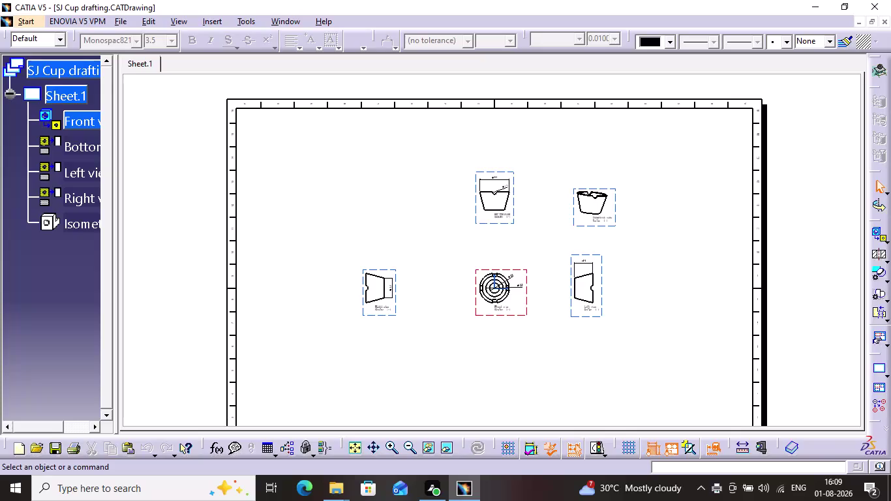
Zoom in and pan the sheet until the front view is centred.
middle_drag(467, 327, 468, 314)
middle_click(469, 313)
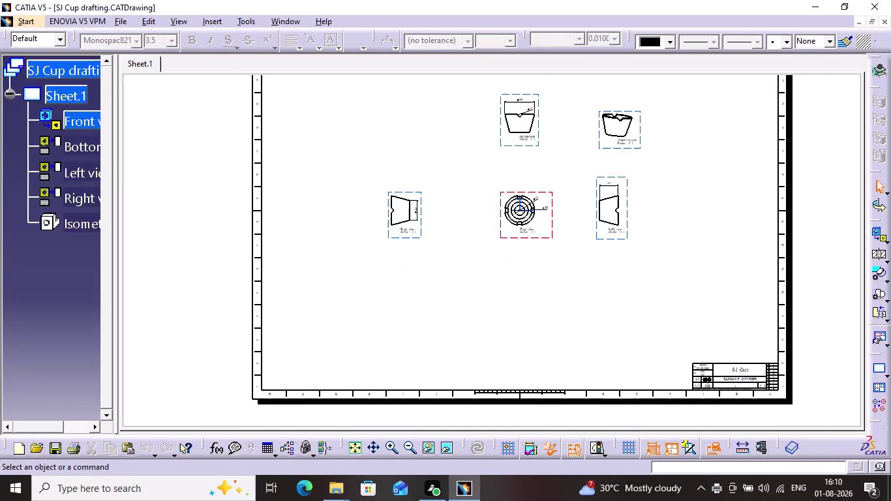
scroll(up, 3)
middle_click(468, 313)
scroll(up, 3)
scroll(up, 3)
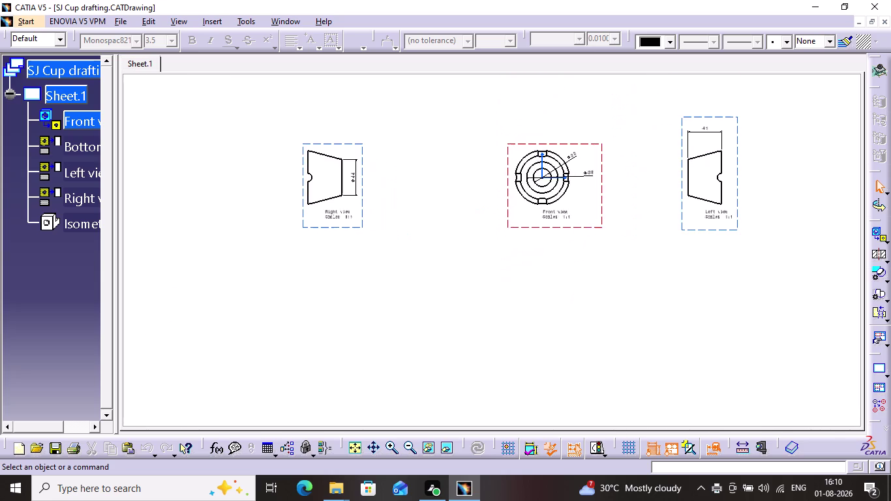
scroll(up, 3)
scroll(up, 3)
scroll(up, 3)
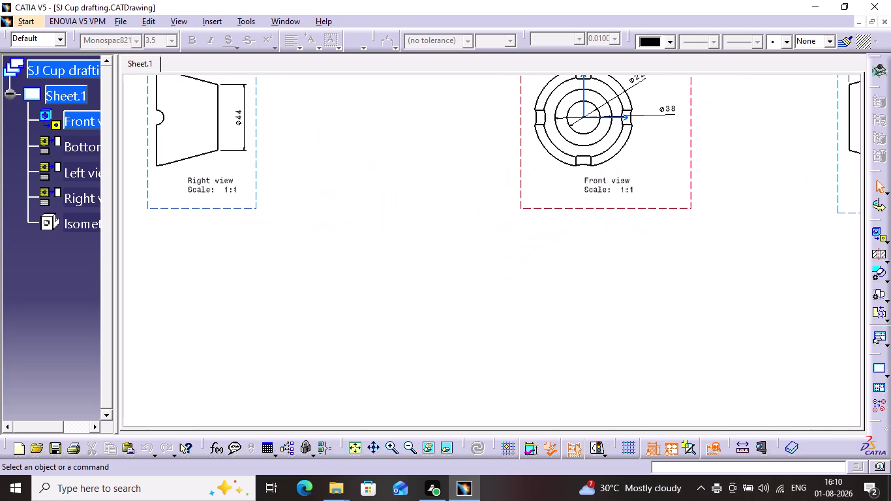
middle_drag(439, 260, 444, 268)
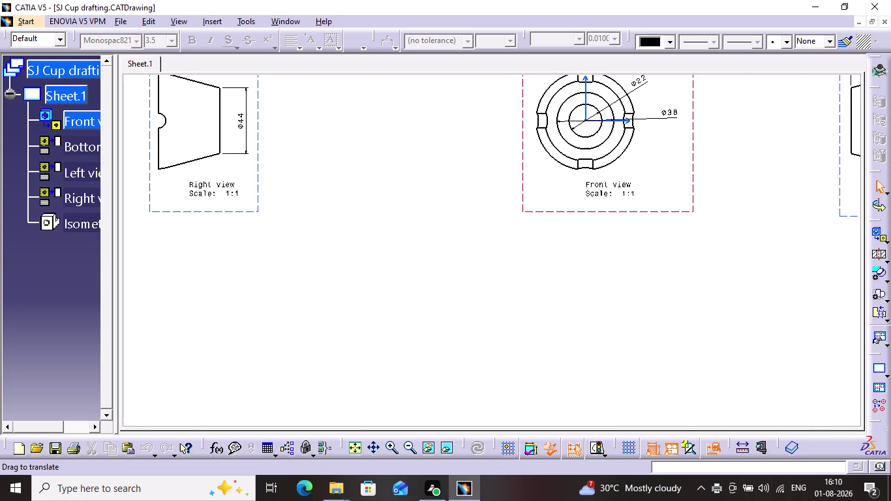
middle_drag(444, 269, 504, 385)
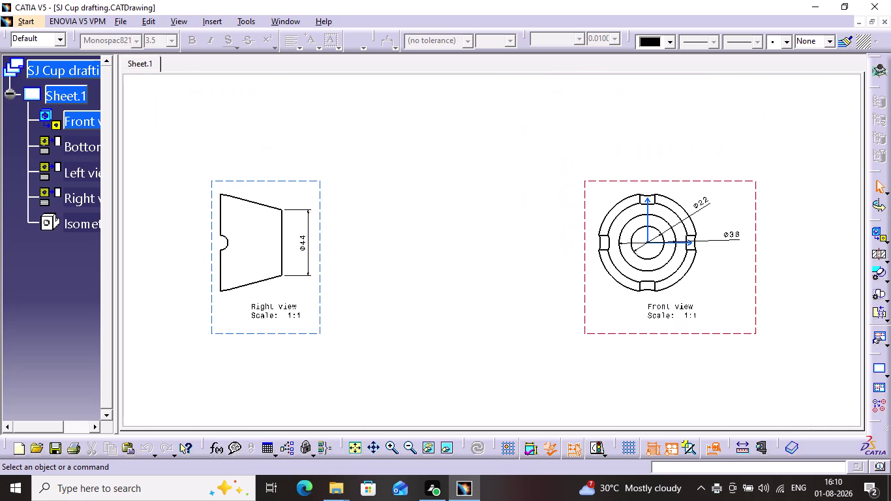
middle_drag(503, 385, 488, 405)
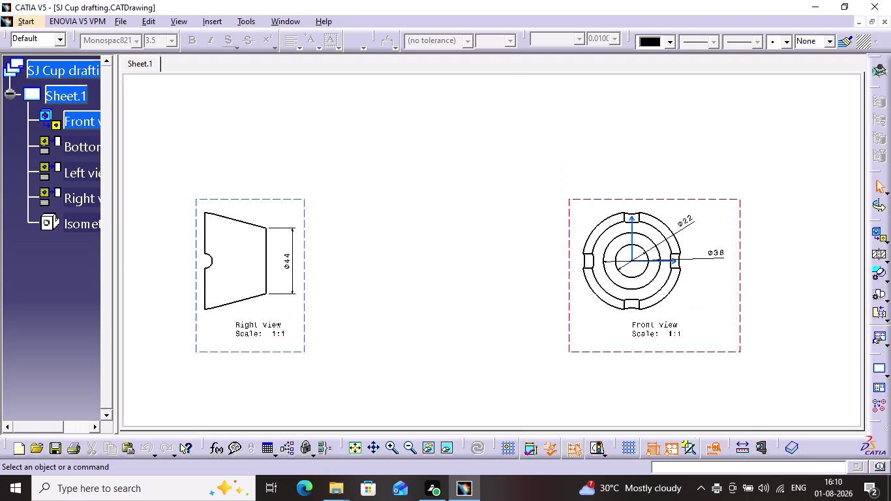
middle_drag(489, 405, 291, 333)
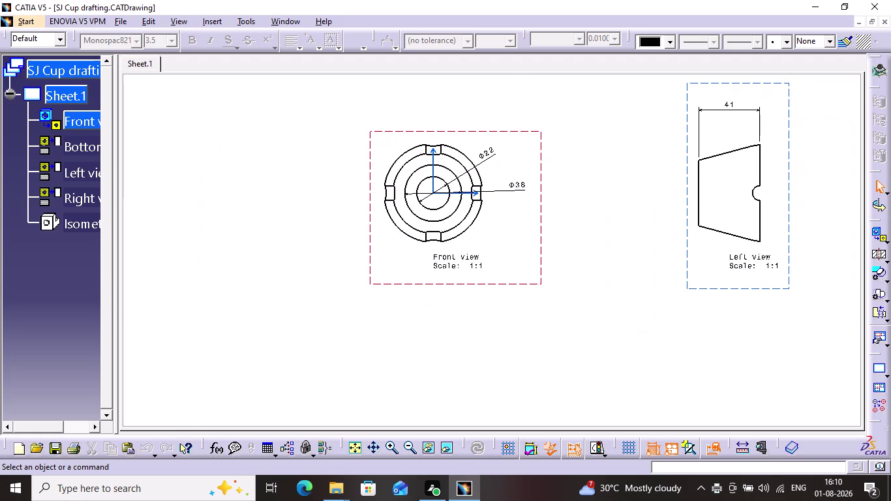
middle_drag(291, 333, 320, 341)
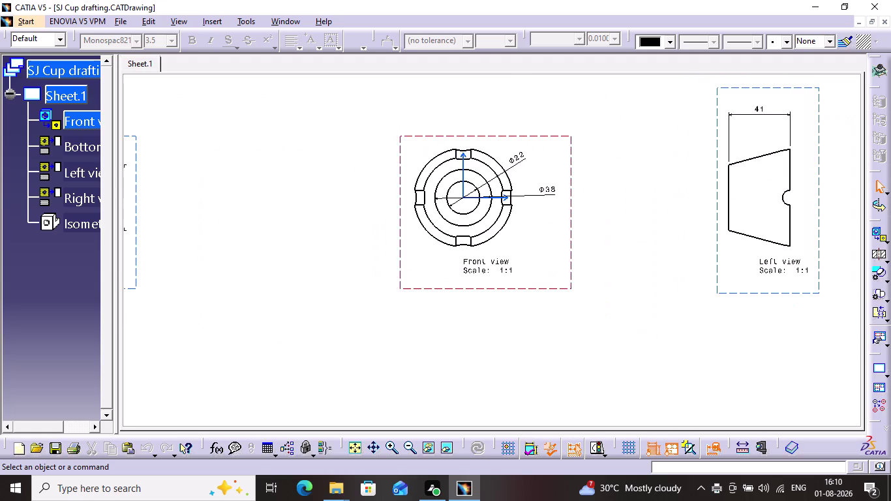
middle_drag(320, 341, 351, 342)
scroll(up, 3)
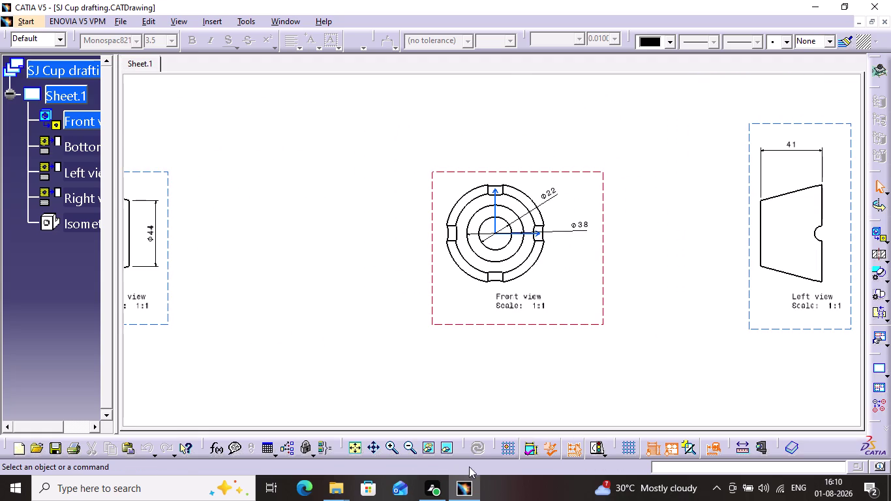
Place a Φ54.1 diameter dimension on the front view's outer circle.
click(209, 16)
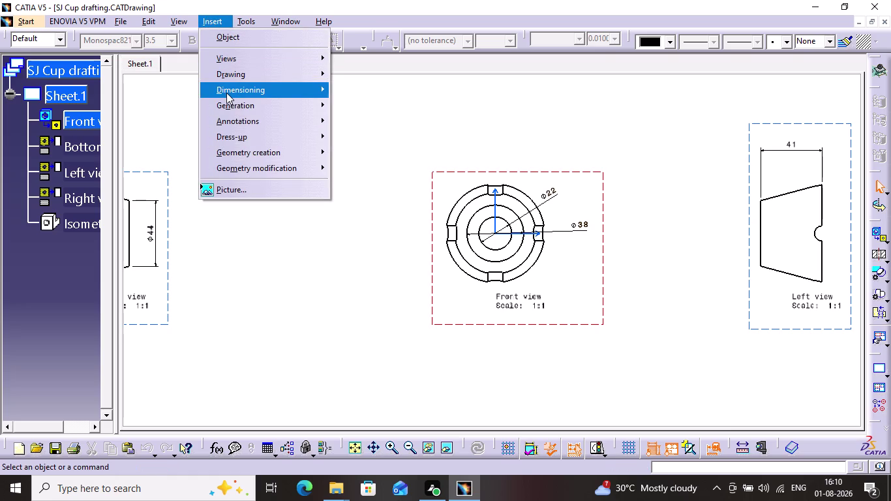
click(227, 92)
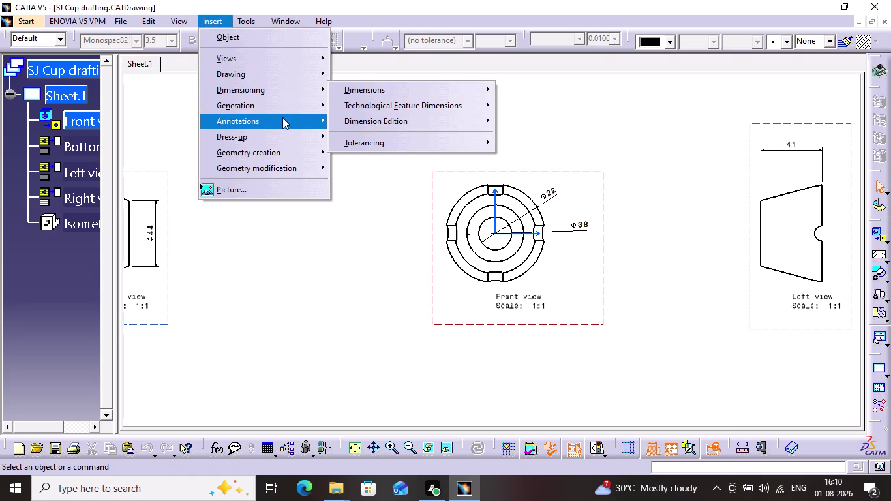
click(297, 95)
click(370, 92)
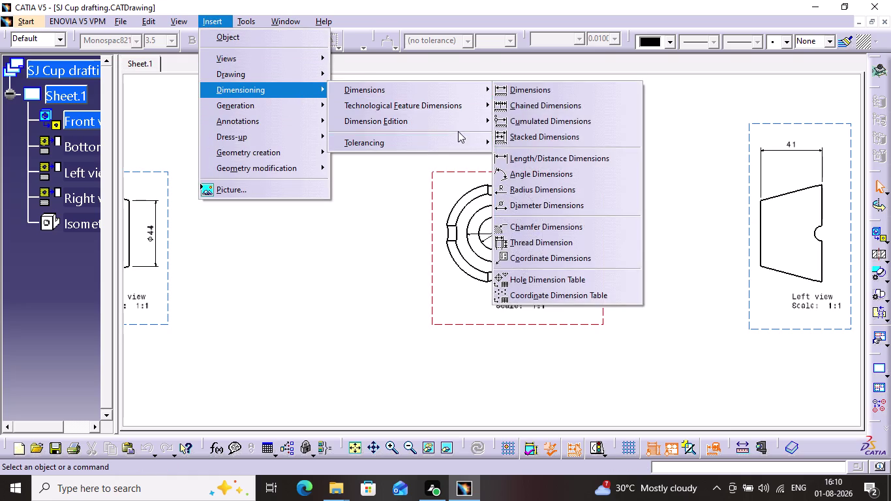
click(446, 89)
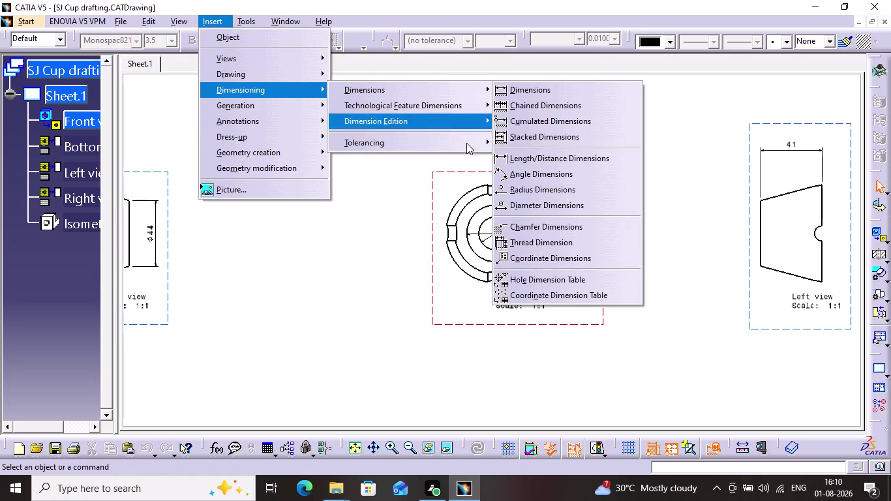
click(558, 204)
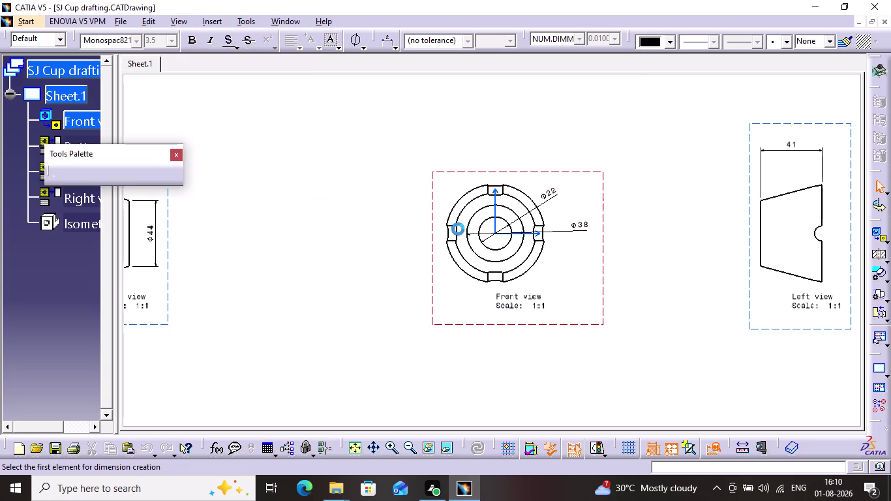
click(460, 211)
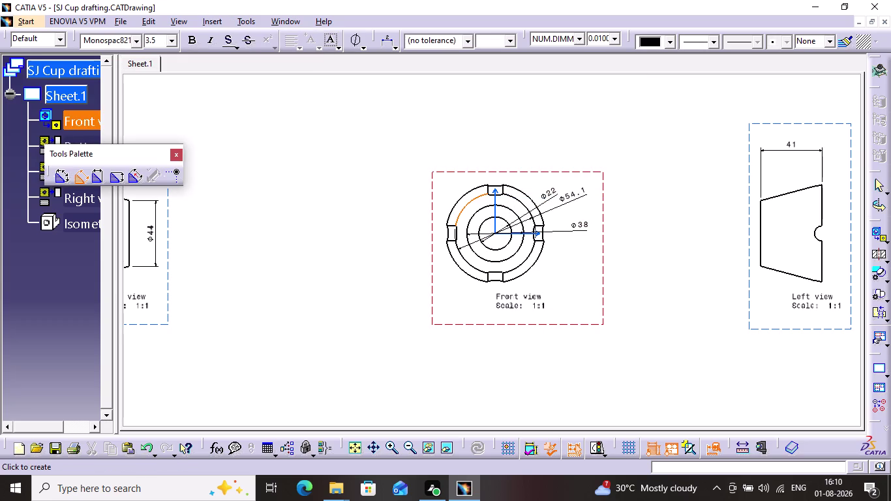
click(577, 197)
click(710, 202)
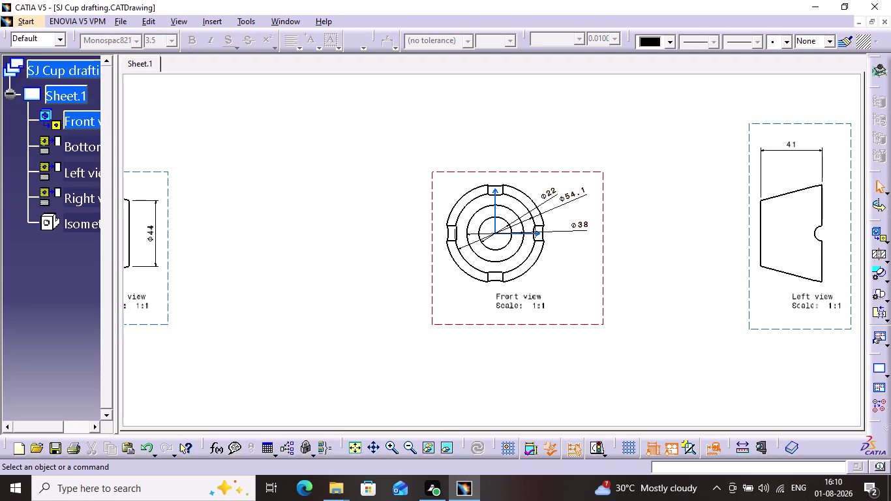
Pan to the right view and mark its notch arc with an R5 radius.
middle_drag(336, 268, 590, 268)
scroll(up, 3)
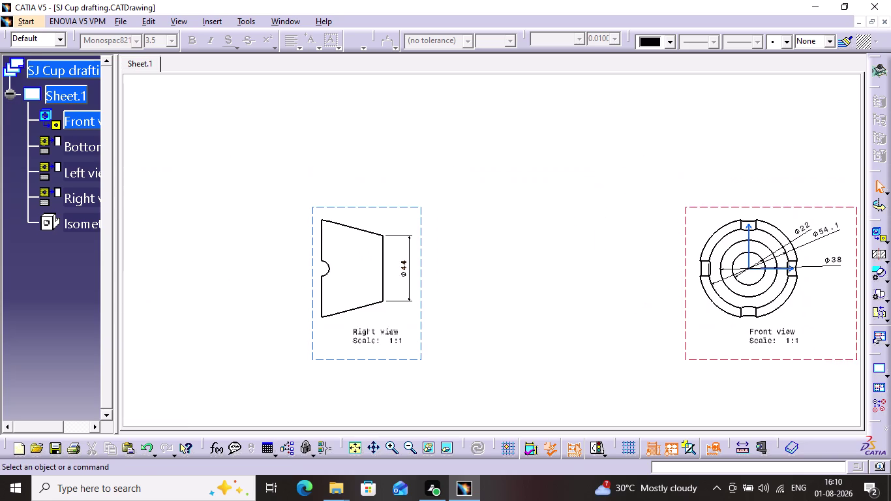
click(217, 21)
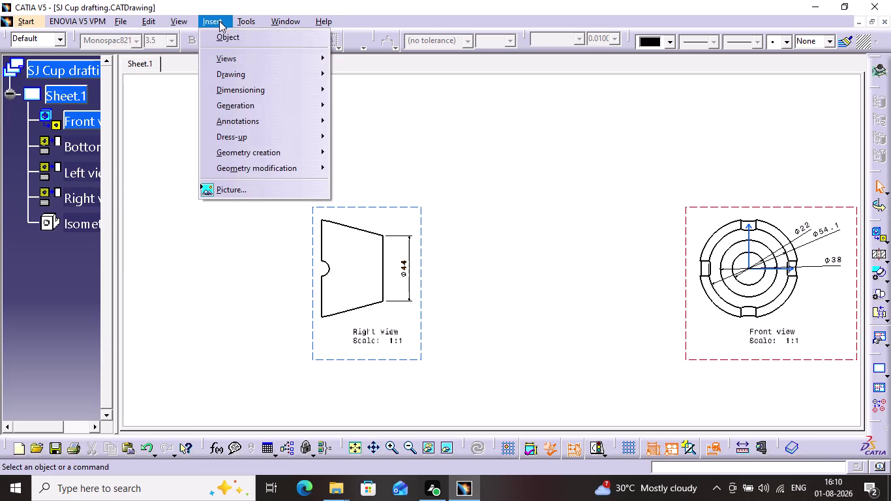
click(233, 92)
click(365, 91)
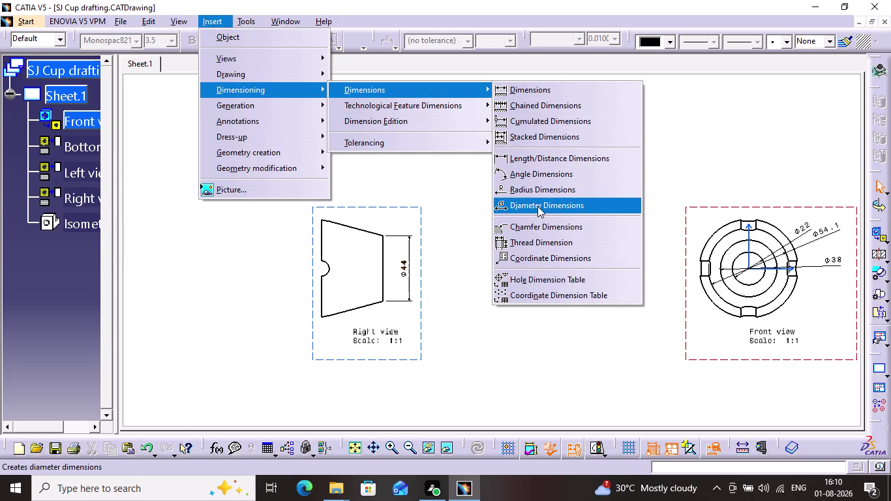
click(533, 188)
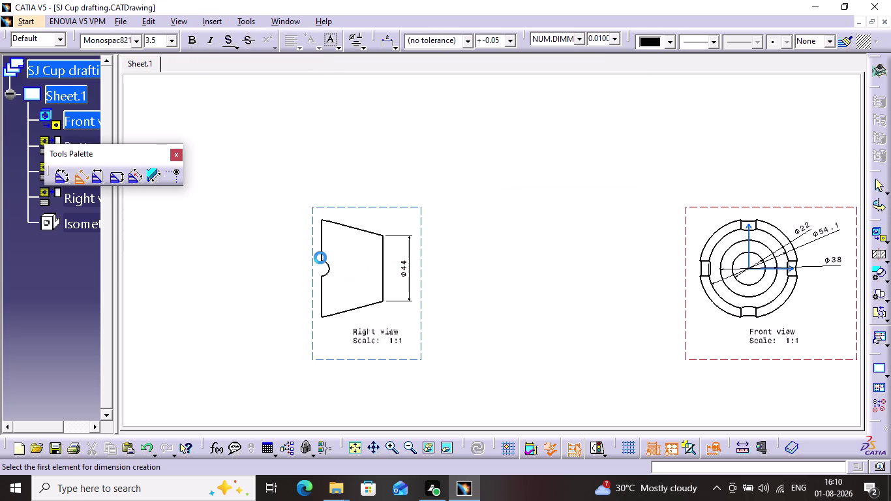
click(326, 263)
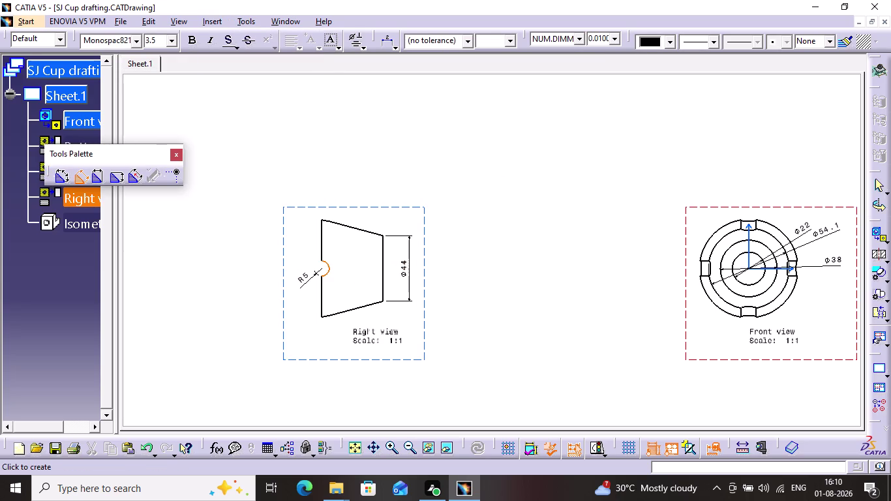
click(355, 278)
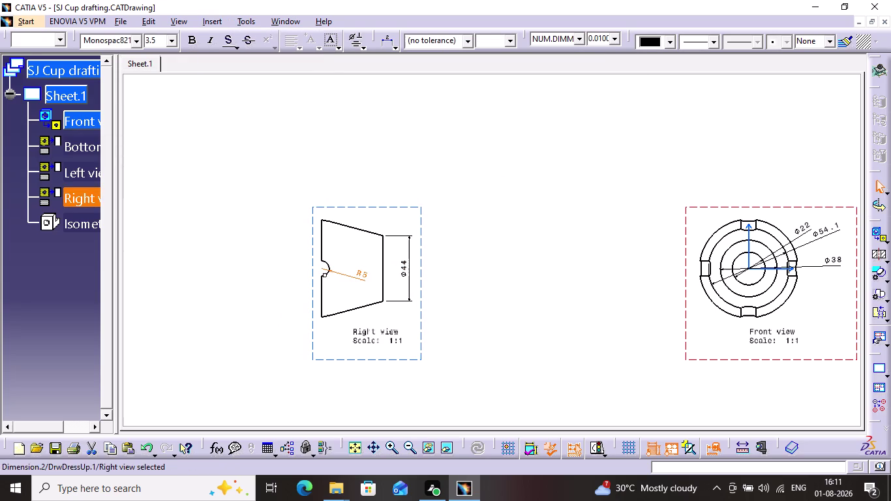
click(614, 272)
Pan back to the right and front views and open the Insert menu.
middle_drag(606, 271, 206, 255)
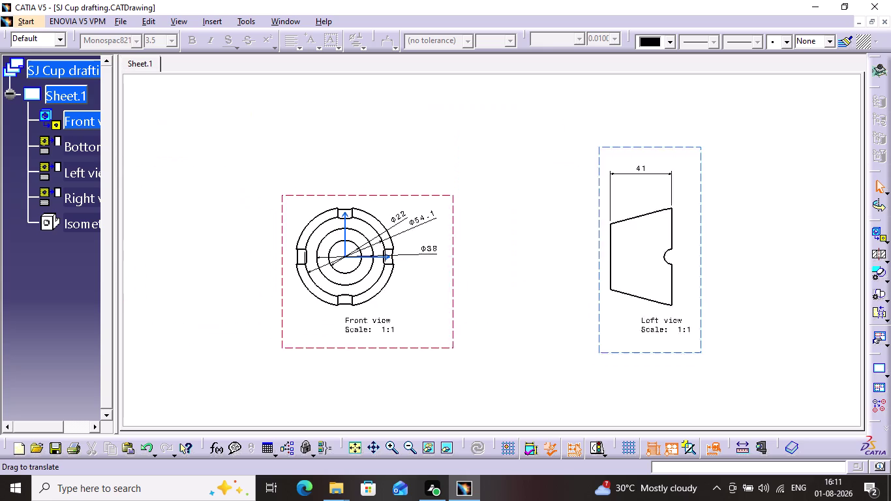
middle_drag(207, 256, 542, 216)
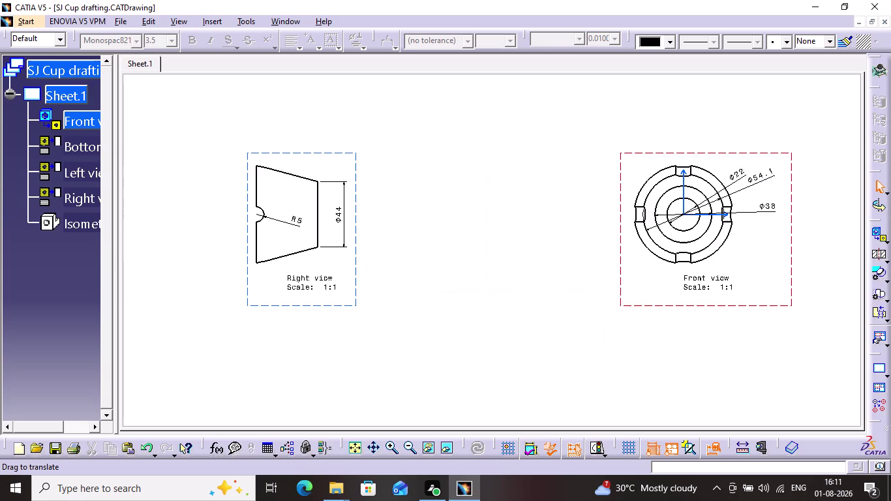
middle_drag(542, 217, 538, 247)
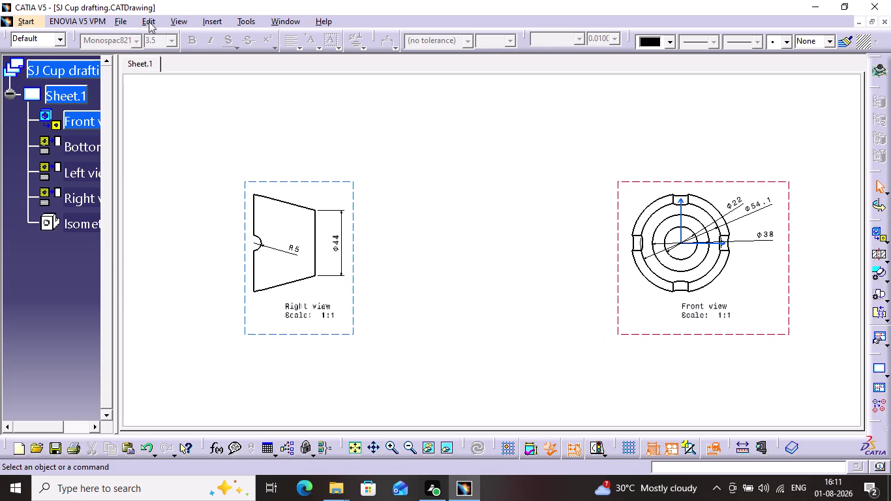
click(216, 23)
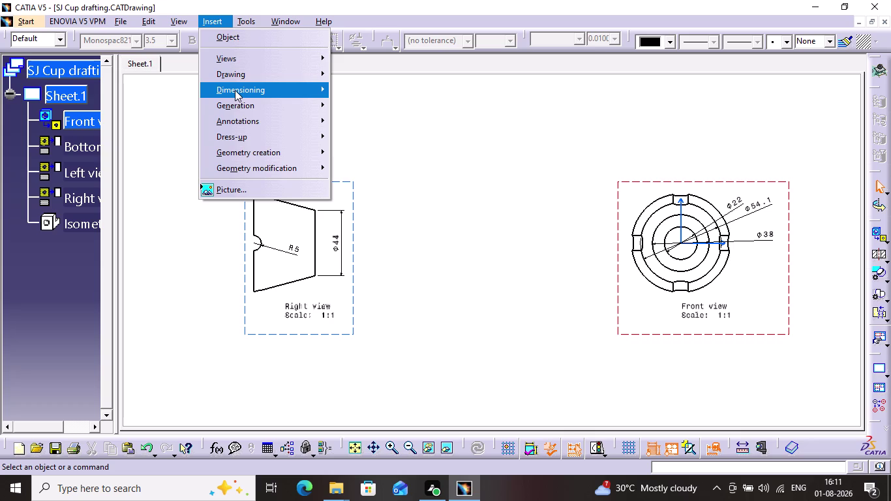
Pick the right view's wide left edge to preview a Φ66 dimension.
click(235, 90)
click(368, 96)
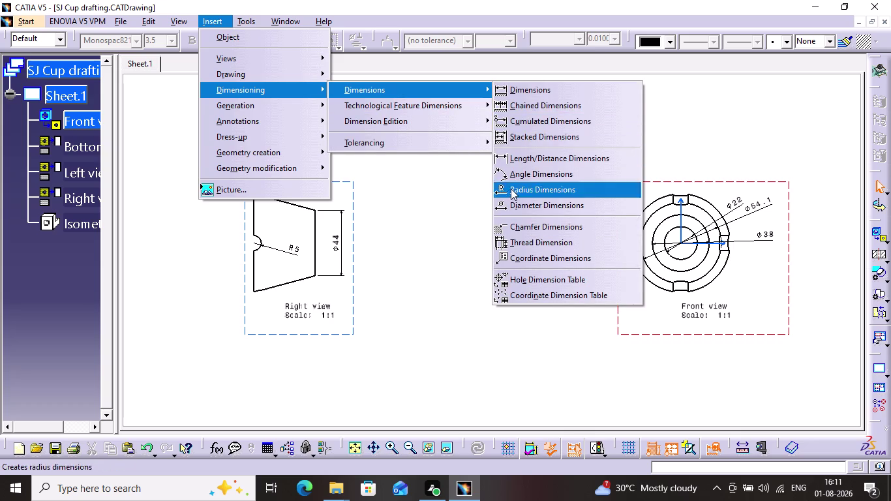
click(529, 92)
click(253, 211)
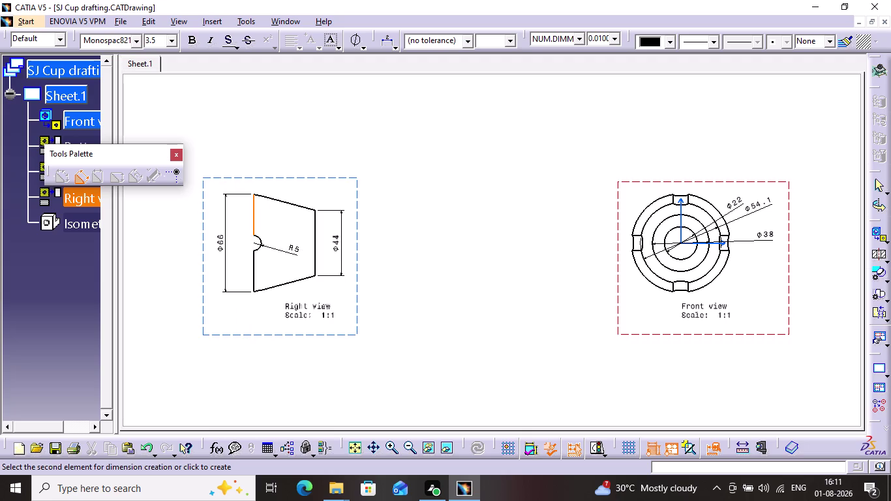
click(224, 230)
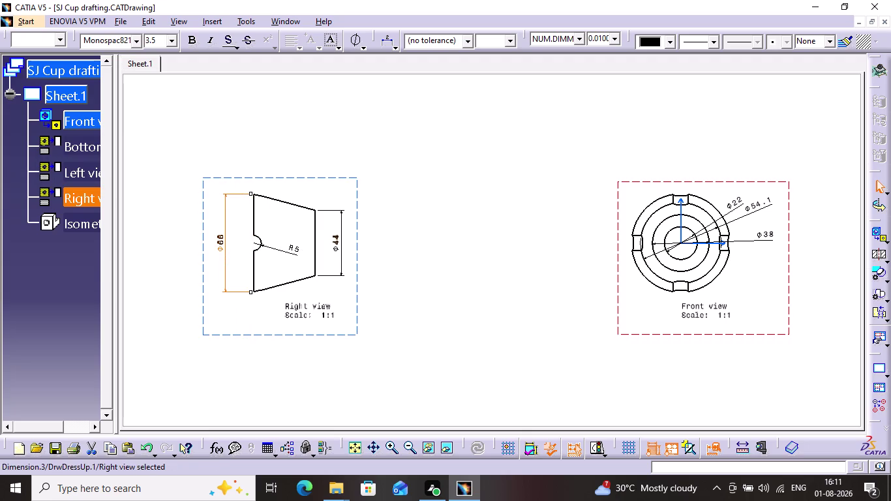
Pan to the left view and place a Φ44 dimension on its left edge.
click(456, 205)
middle_drag(477, 190, 172, 198)
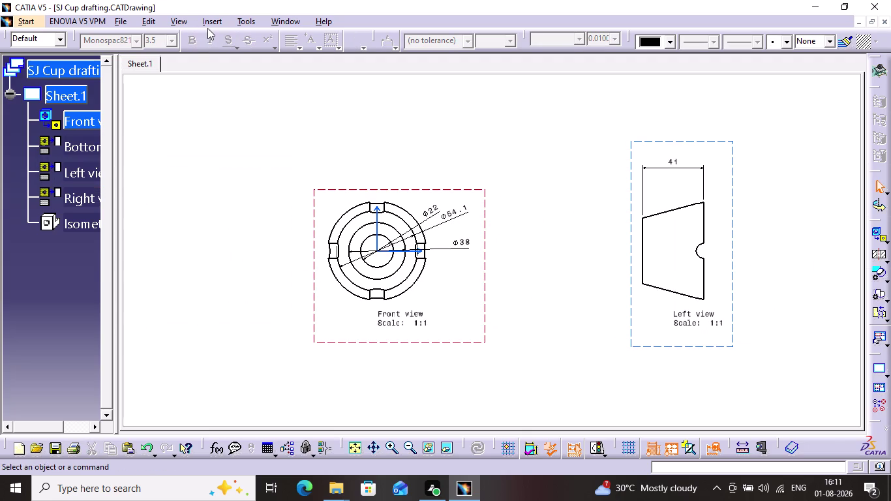
click(210, 24)
click(254, 95)
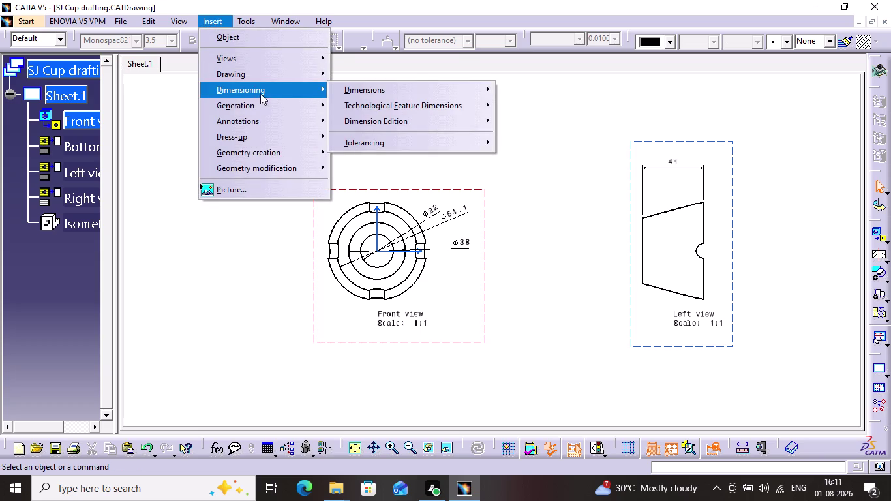
click(347, 90)
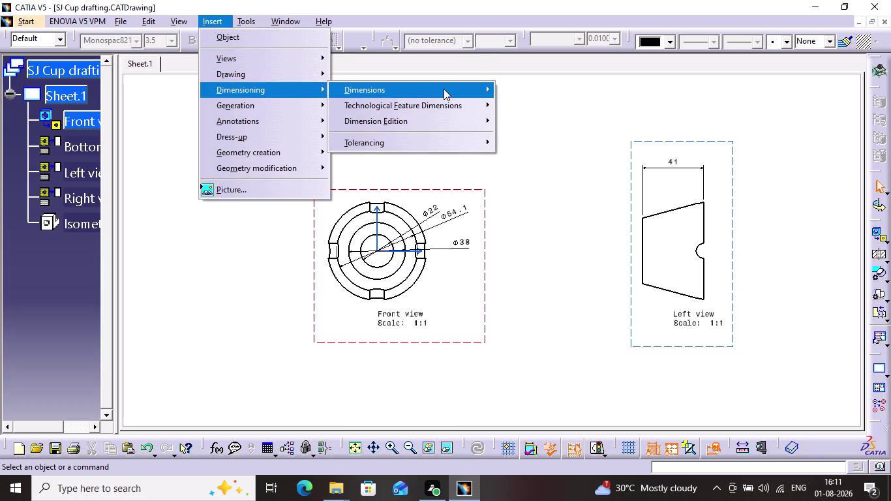
click(444, 89)
click(536, 86)
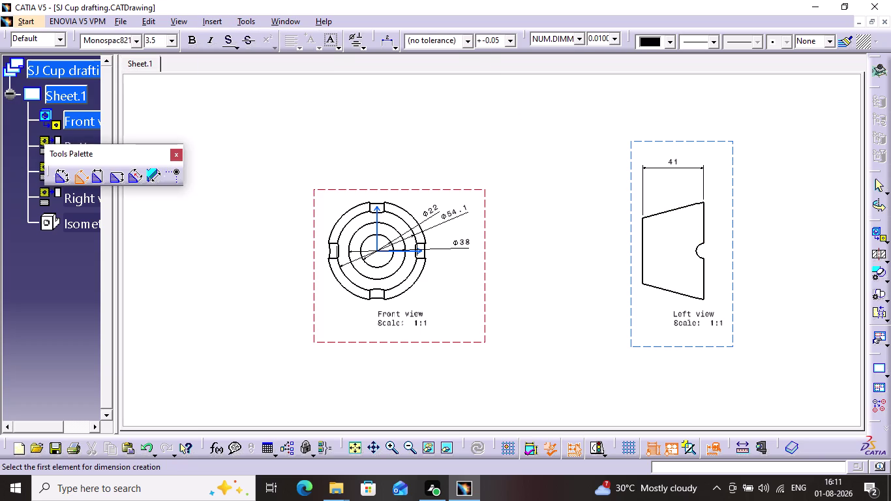
click(642, 239)
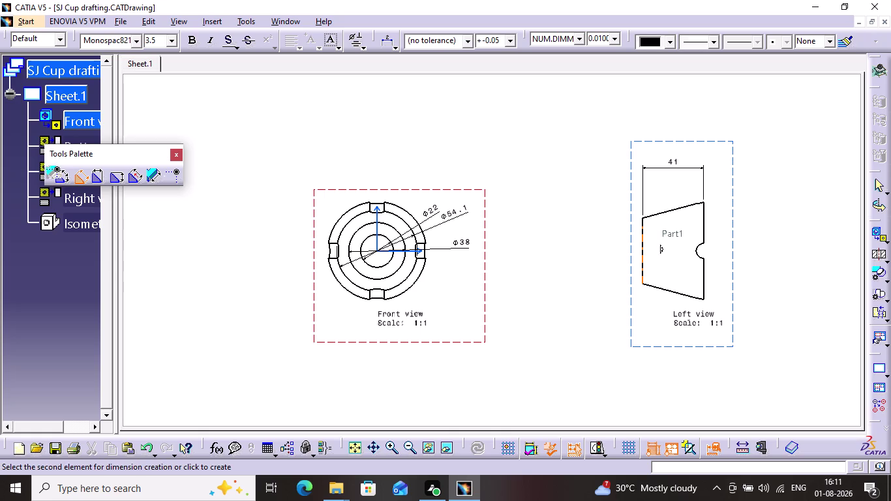
click(615, 244)
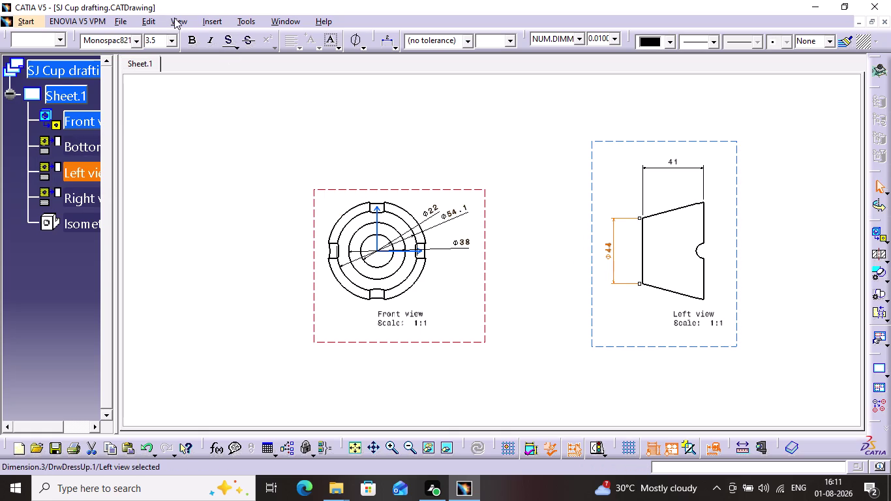
Add an R5 radius dimension to the notch arc in the left view.
click(211, 23)
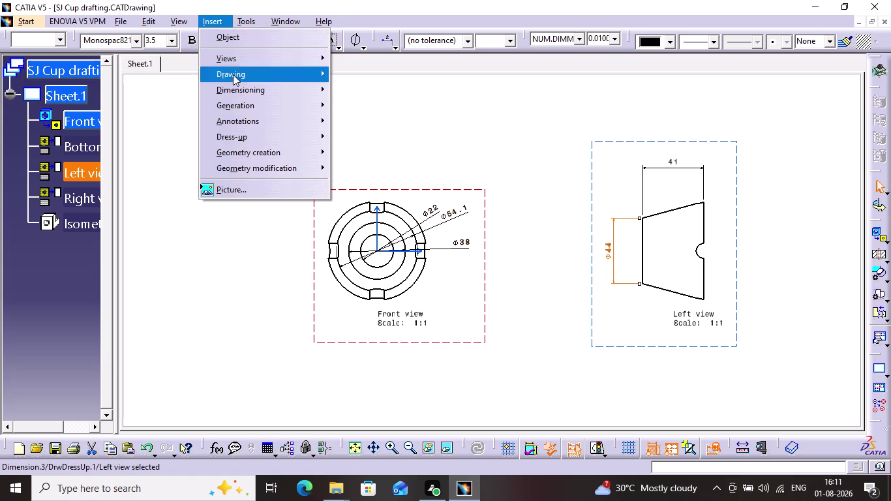
click(250, 90)
click(390, 85)
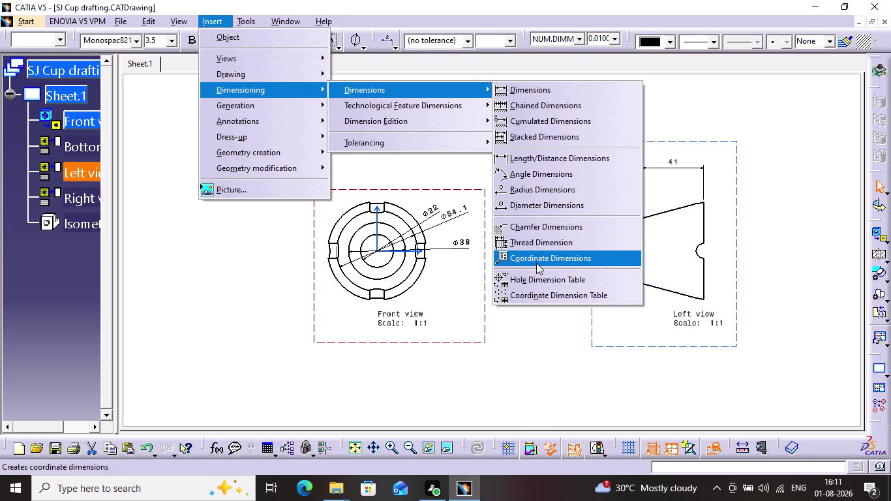
click(546, 184)
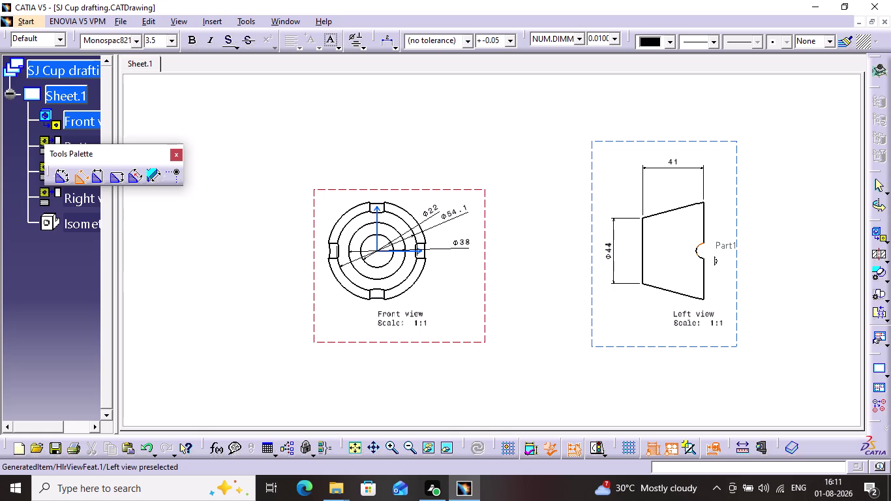
click(696, 250)
click(672, 252)
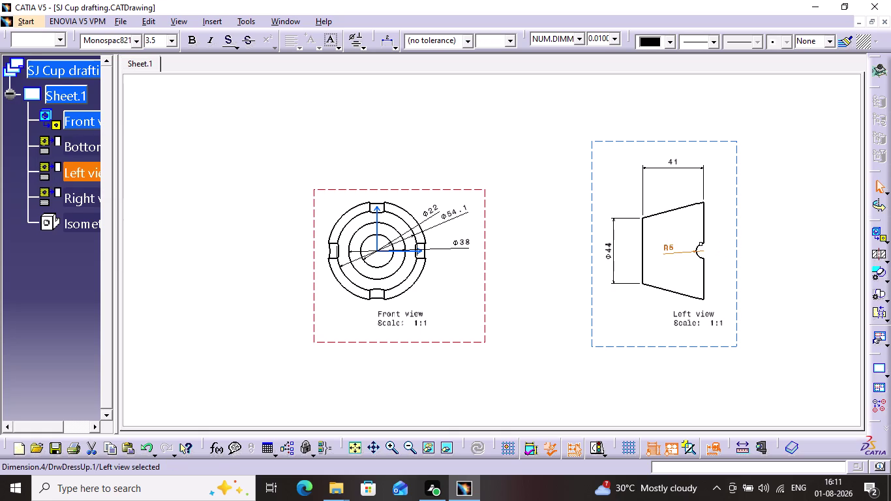
click(730, 247)
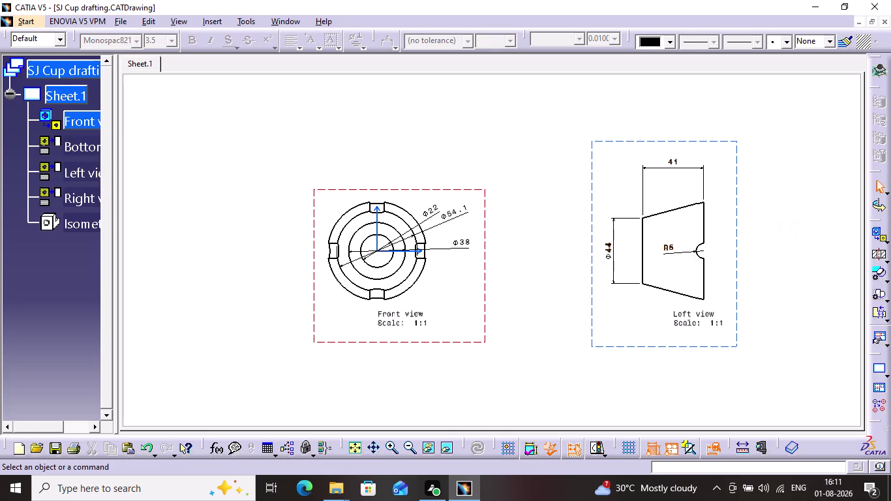
Save the SJ Cup drafting drawing with Ctrl+S.
key(ctrl+s)
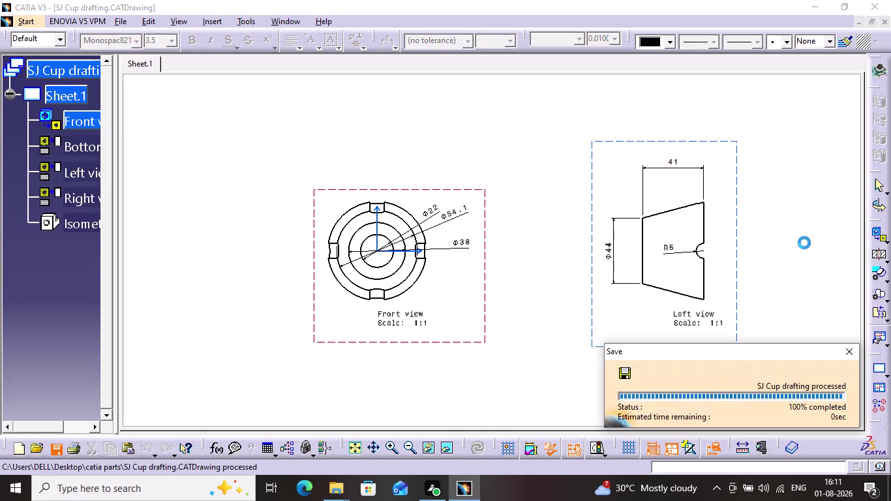
key(ctrl+s)
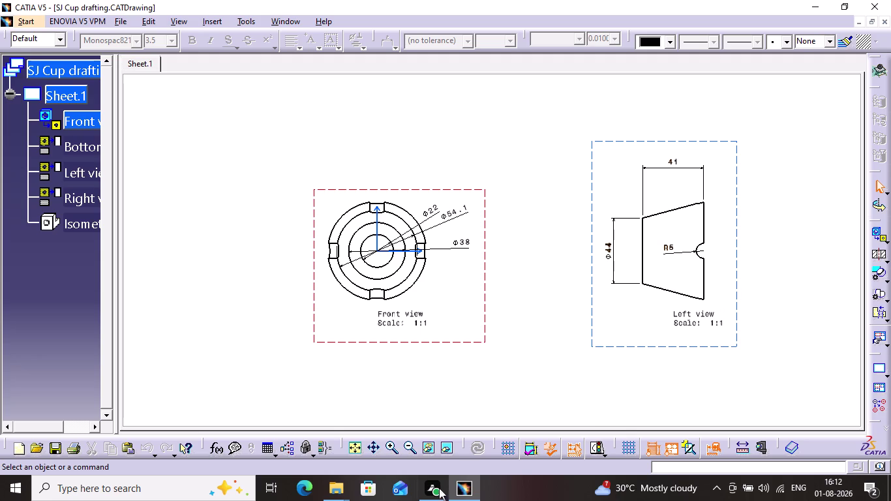
click(346, 485)
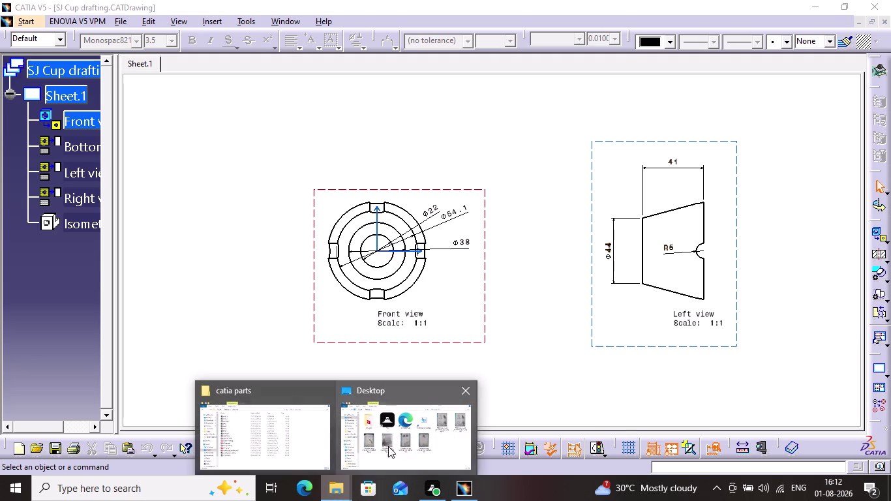
Remove the outdated 'SJ Cup pdf' file from the catia parts Explorer window.
click(276, 412)
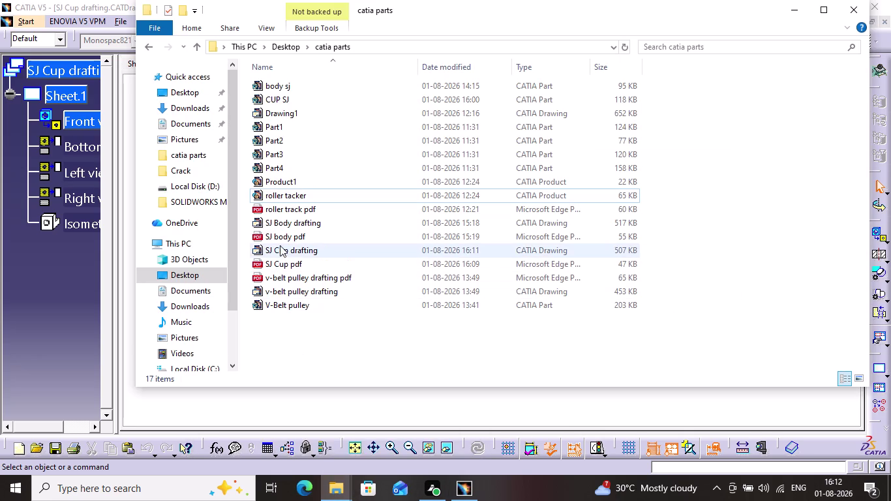
right_click(308, 267)
right_click(305, 266)
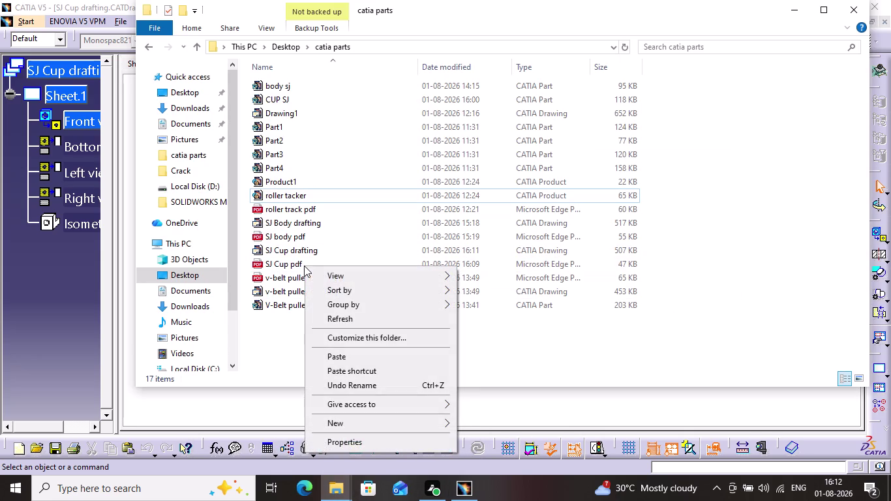
click(274, 336)
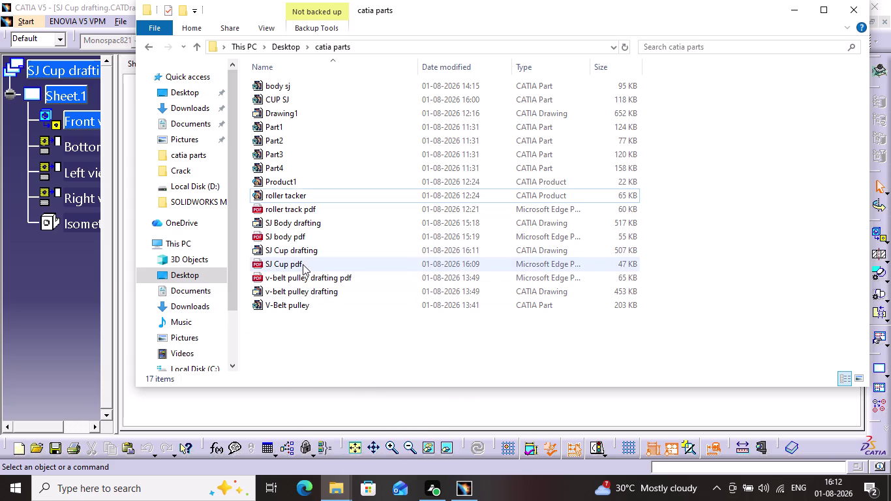
click(303, 264)
right_click(302, 265)
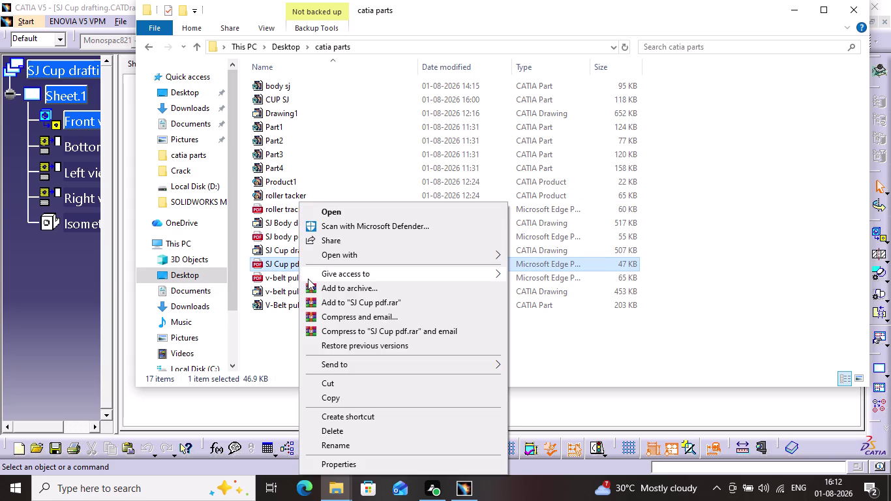
click(333, 425)
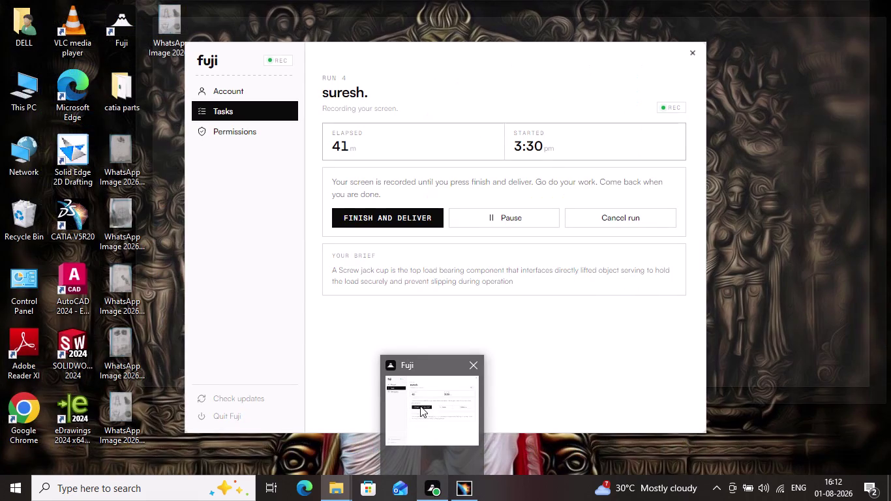
Return to the CATIA drawing and bring up its Print dialog.
click(455, 485)
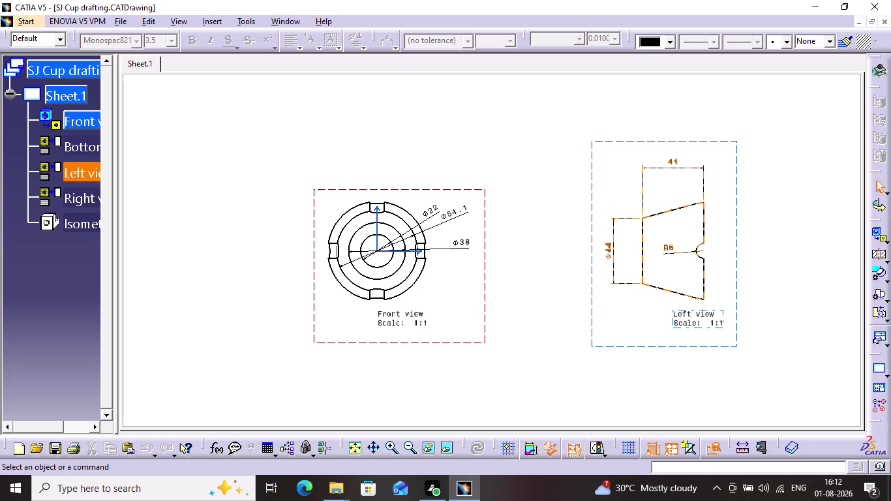
key(ctrl+p)
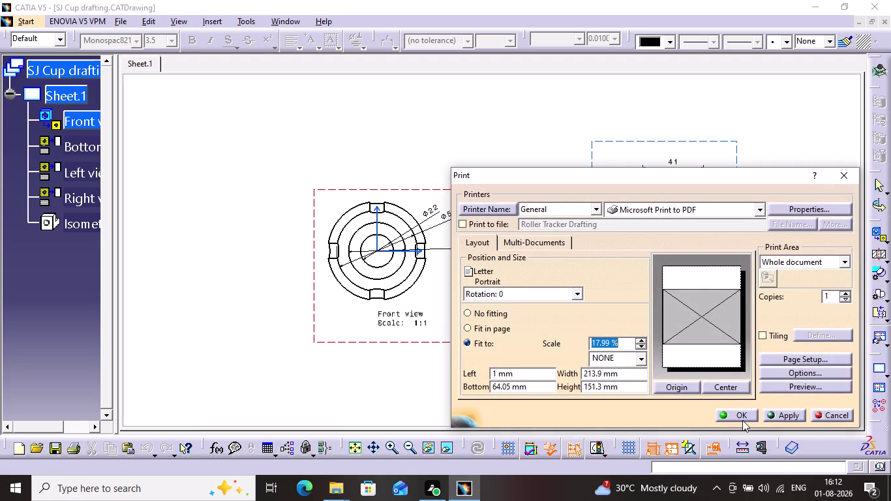
Print via Microsoft Print to PDF, saving the file as 'SJ Cup drafting'.
click(741, 415)
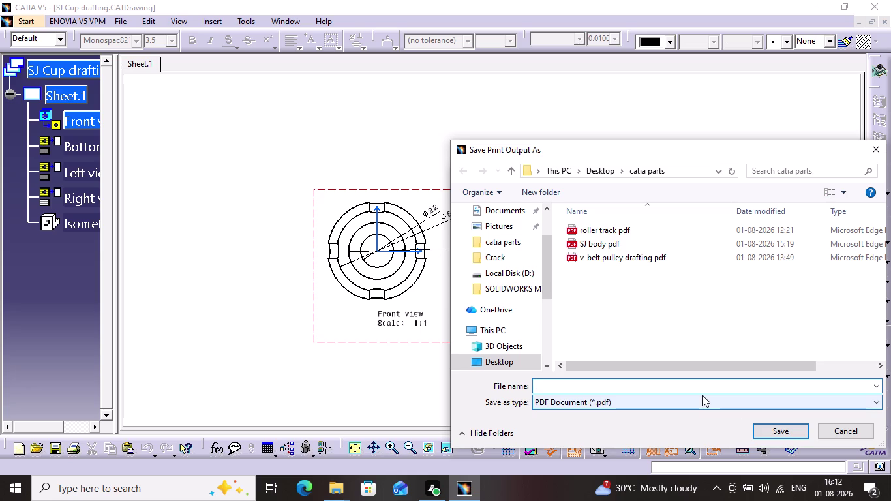
key(shift+s)
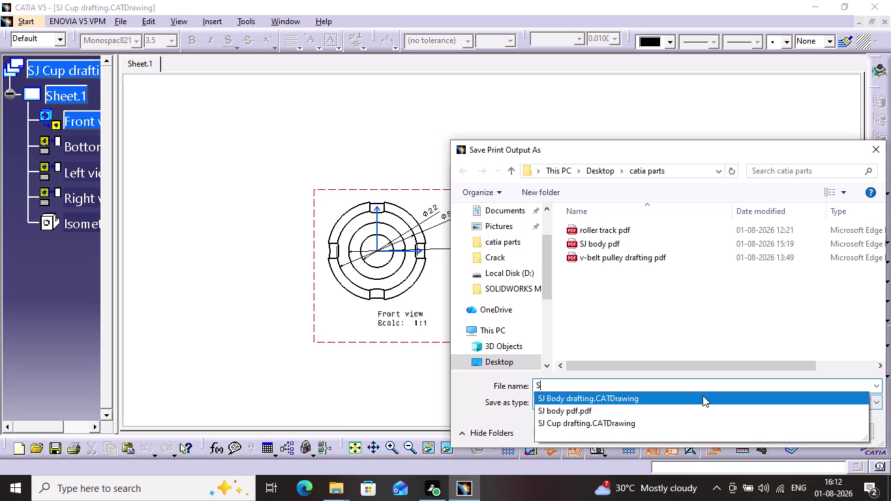
text(J)
key(space)
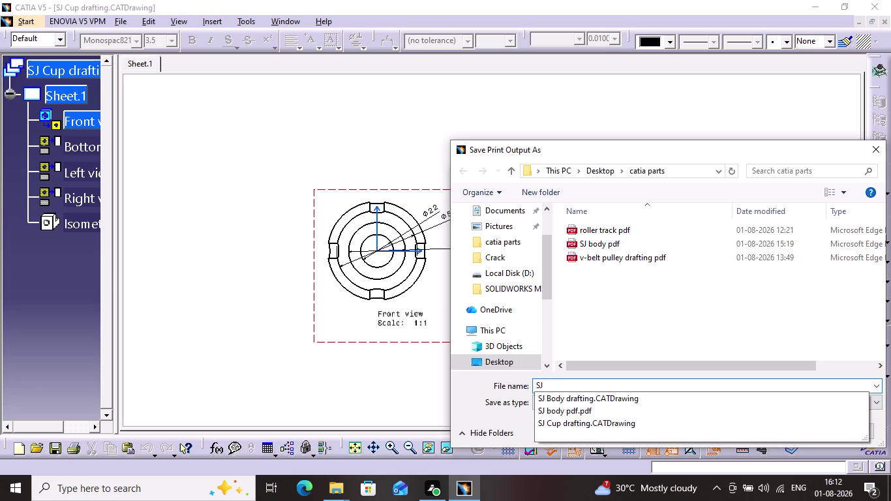
text(C)
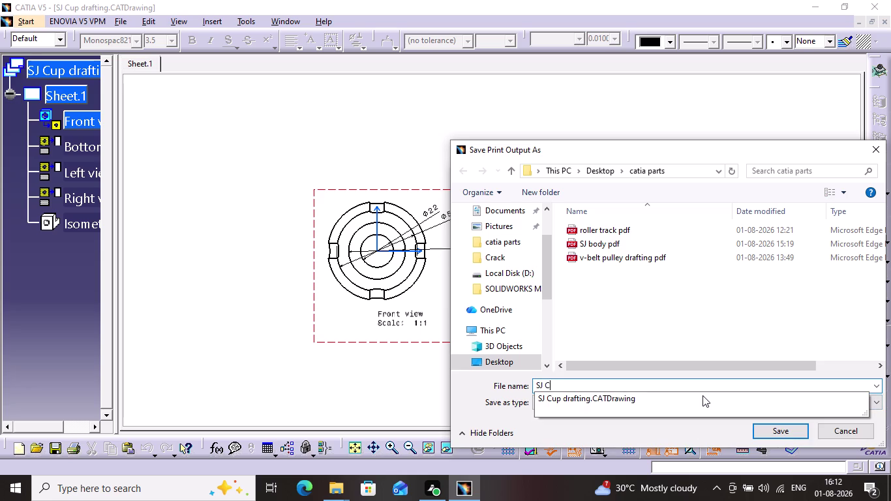
text(up)
key(space)
text(de)
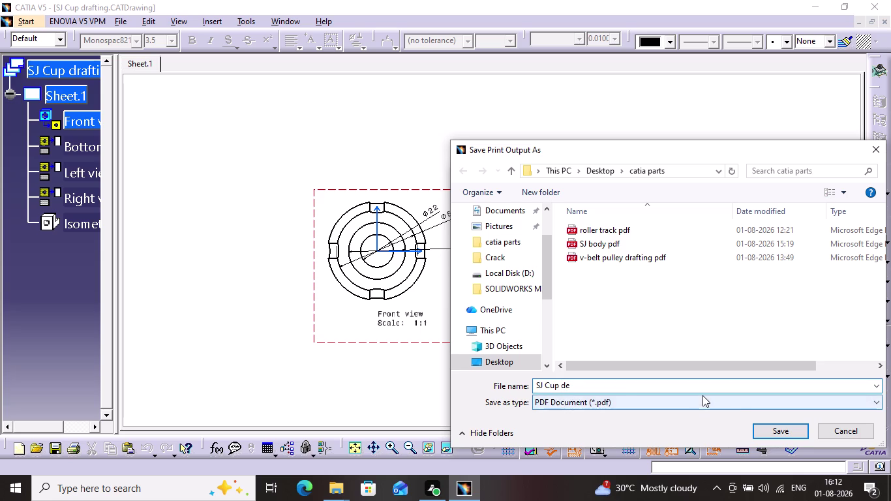
key(BackSpace)
text(ra)
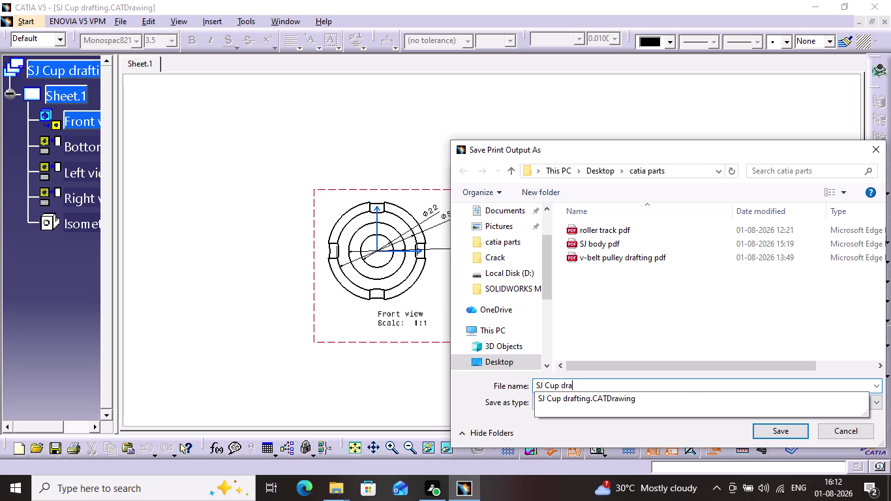
text(fting)
click(779, 430)
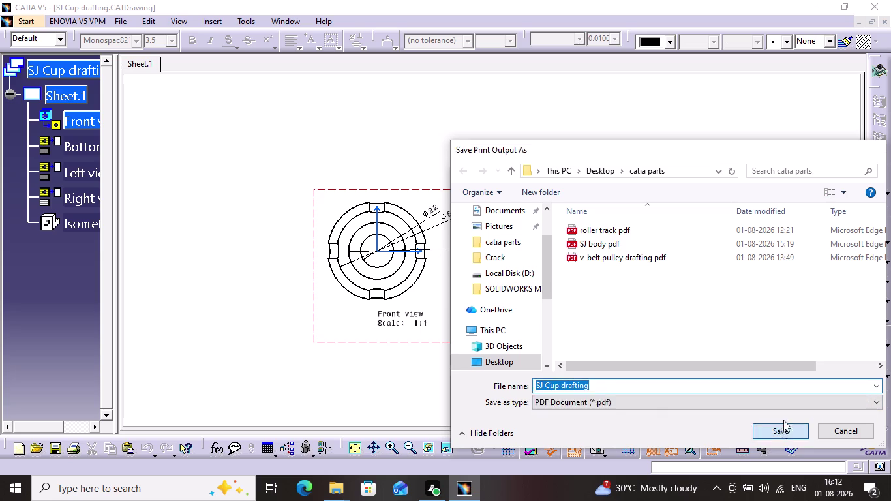